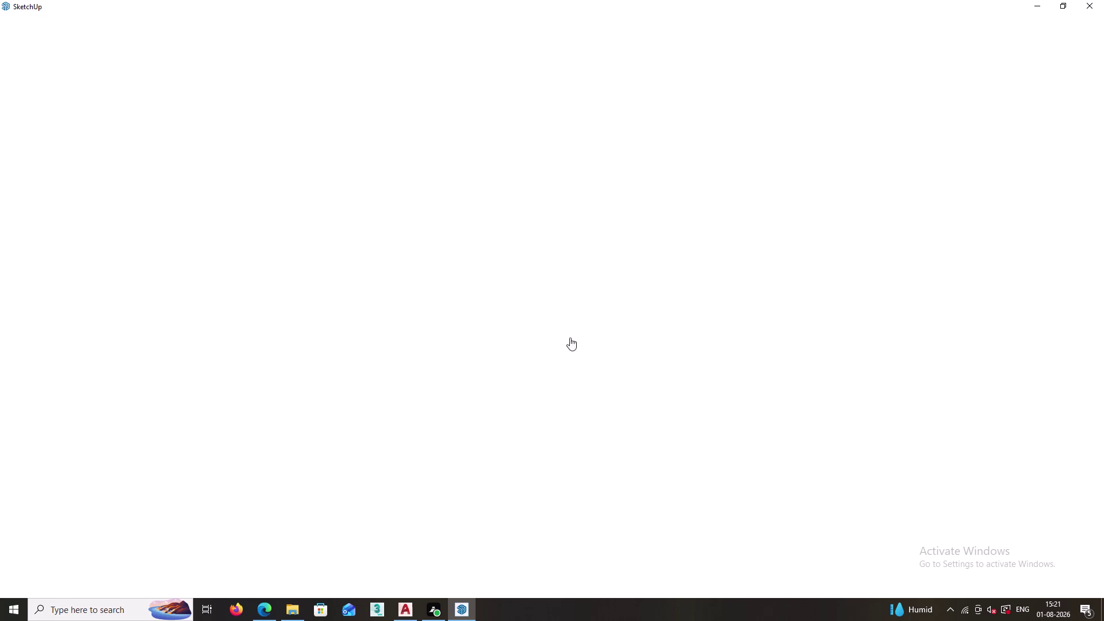
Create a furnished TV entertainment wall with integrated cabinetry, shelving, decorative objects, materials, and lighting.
Click the frozen blank SketchUp window to trigger the 'not responding' prompt.
click(480, 332)
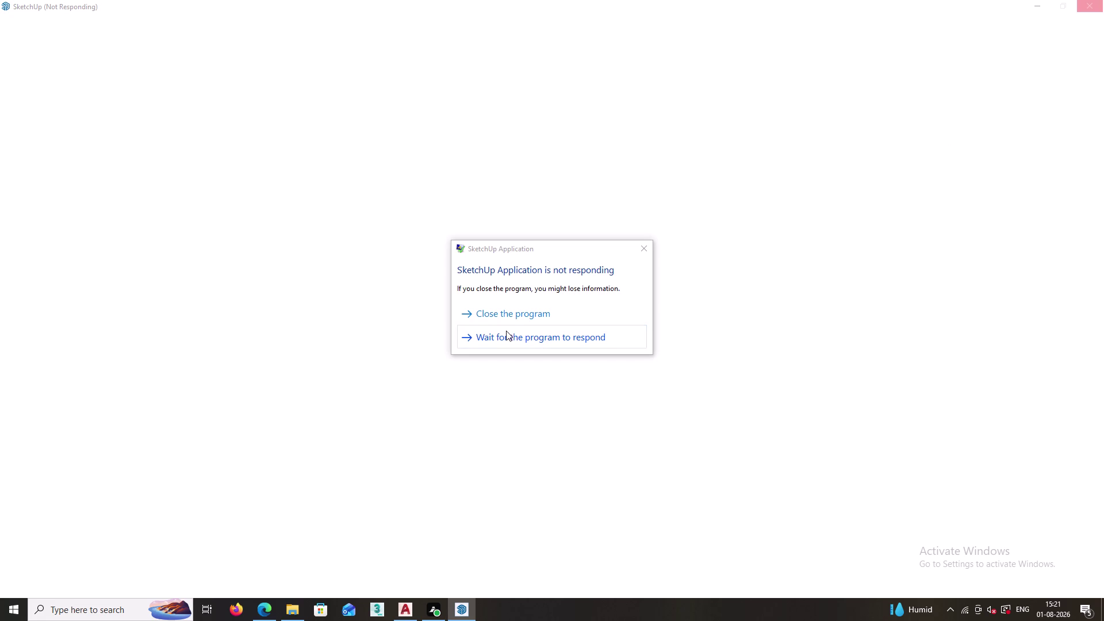
Close the hung SketchUp program and let Windows report the problem to Microsoft.
click(507, 338)
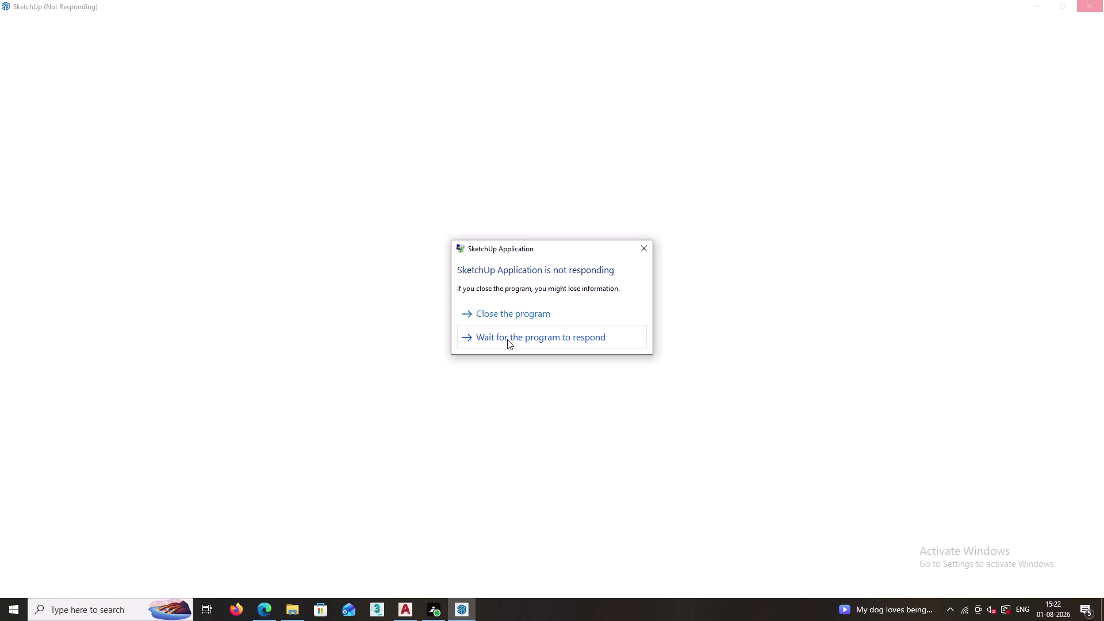
click(516, 314)
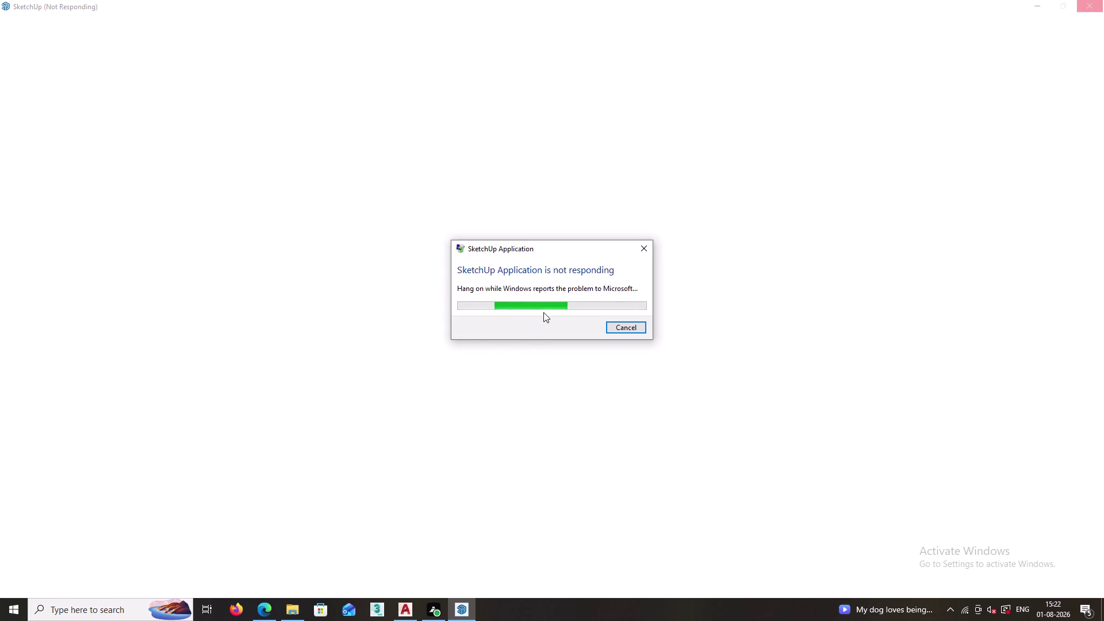